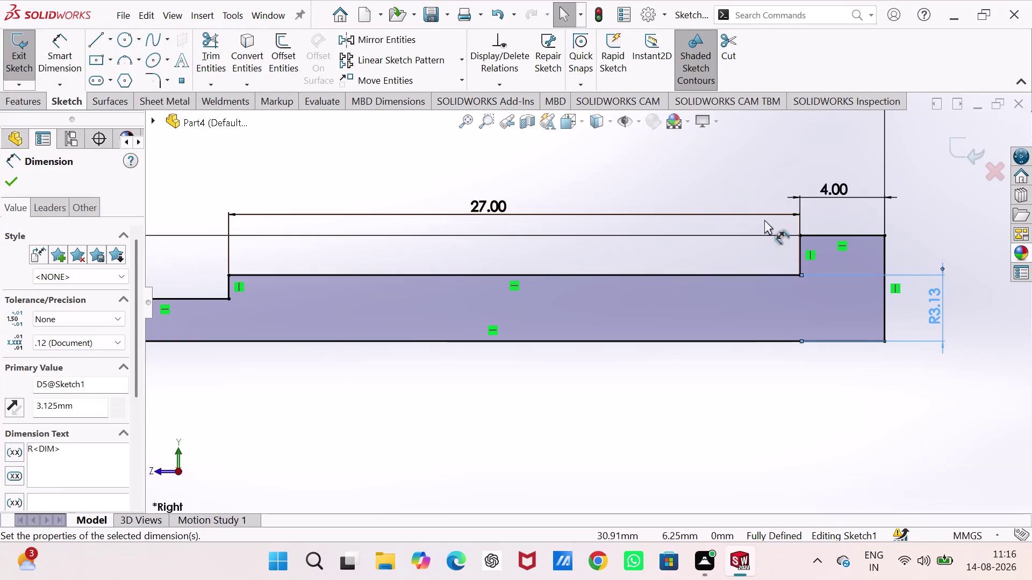
Exit the profile sketch to show the revolved stepped solid.
scroll(up, 3)
click(952, 154)
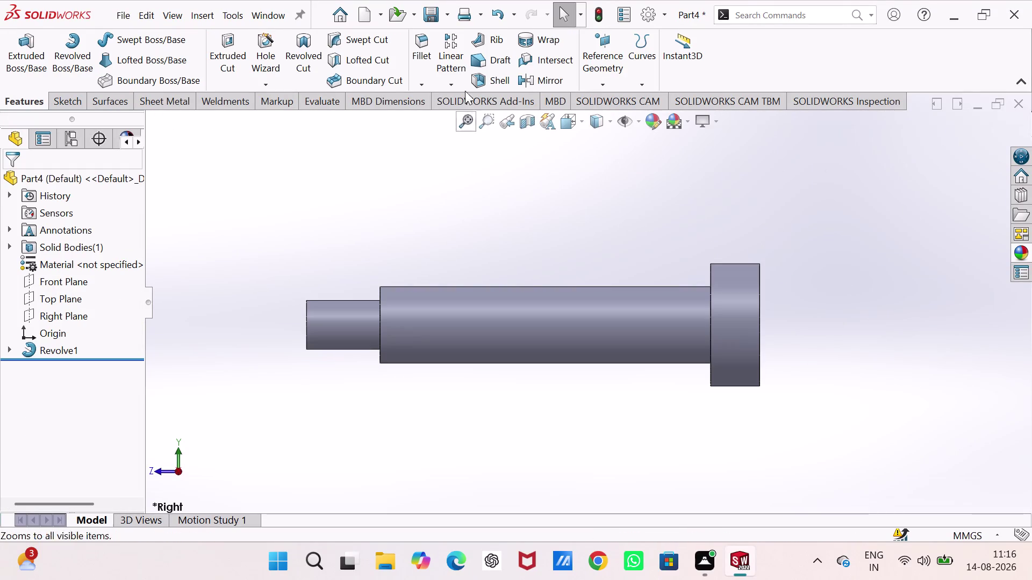
click(600, 16)
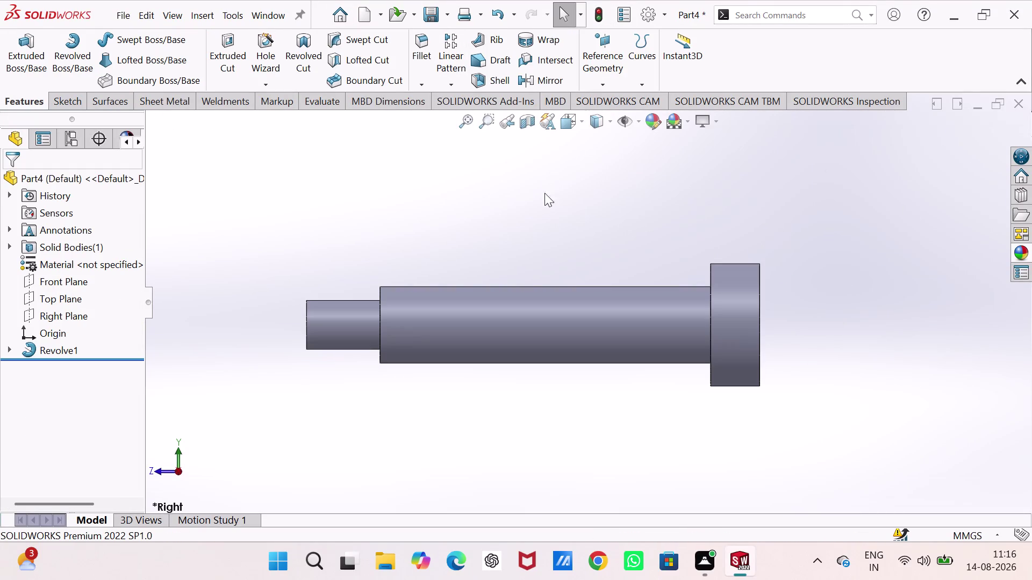
Reopen the Revolve1 sketch, zoom to fit to check its dimensions, then exit again.
click(66, 346)
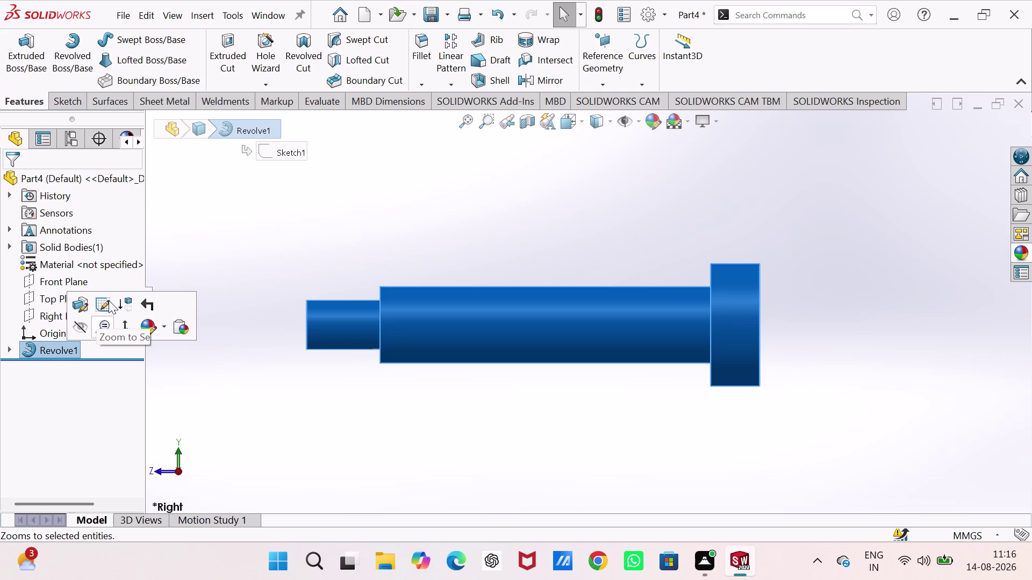
click(104, 306)
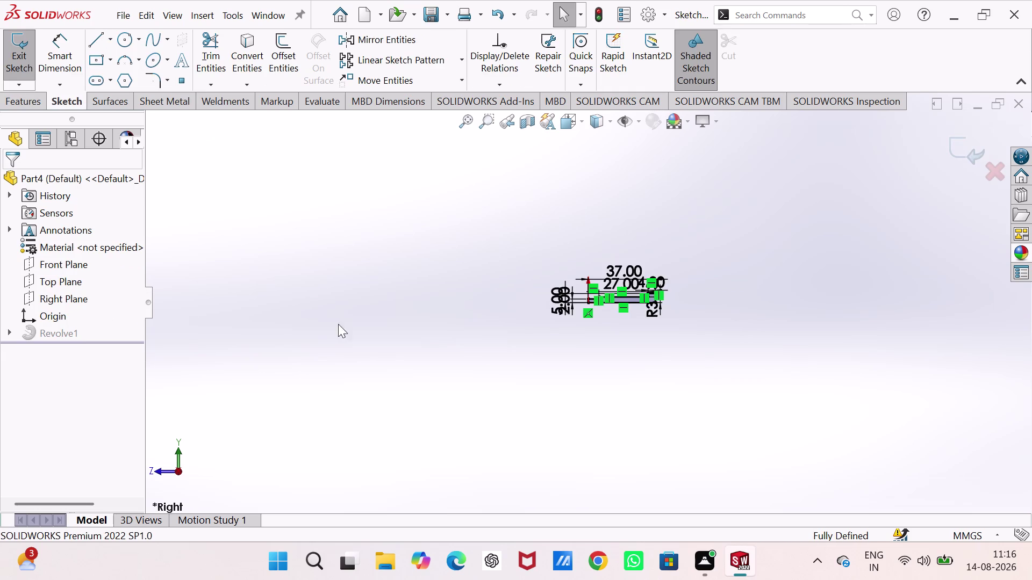
scroll(down, 3)
scroll(down, 3)
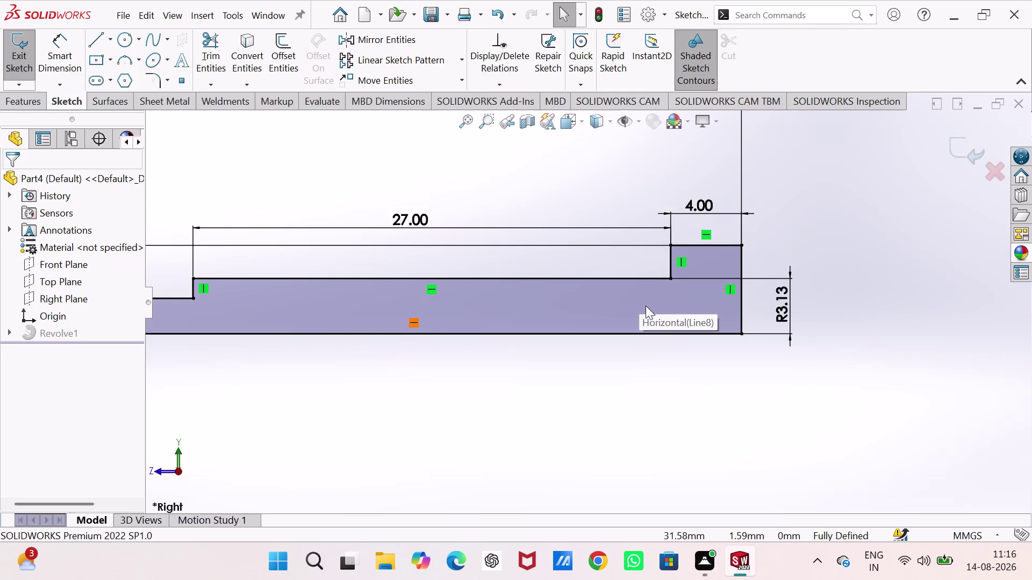
scroll(up, 3)
click(947, 145)
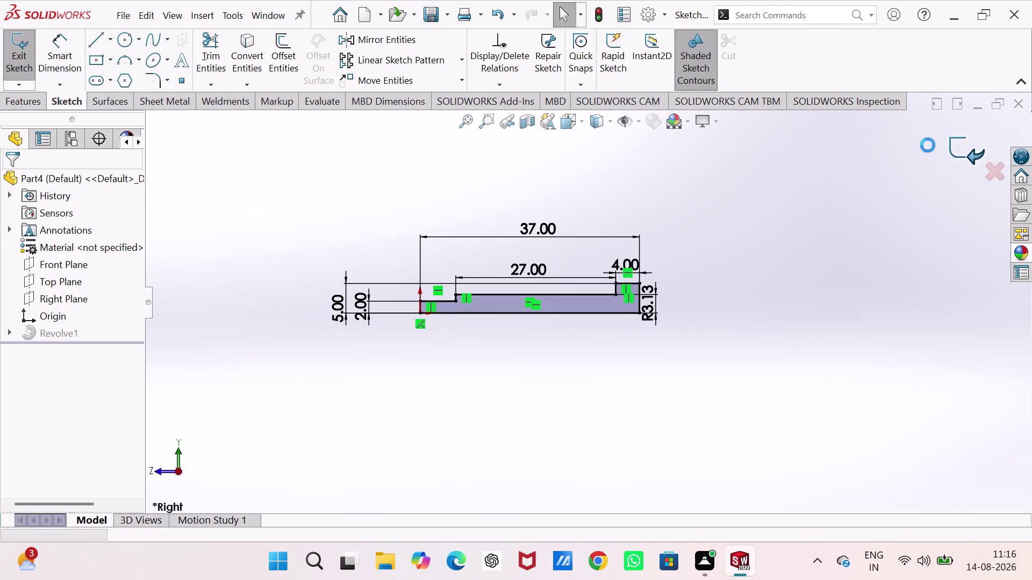
click(599, 16)
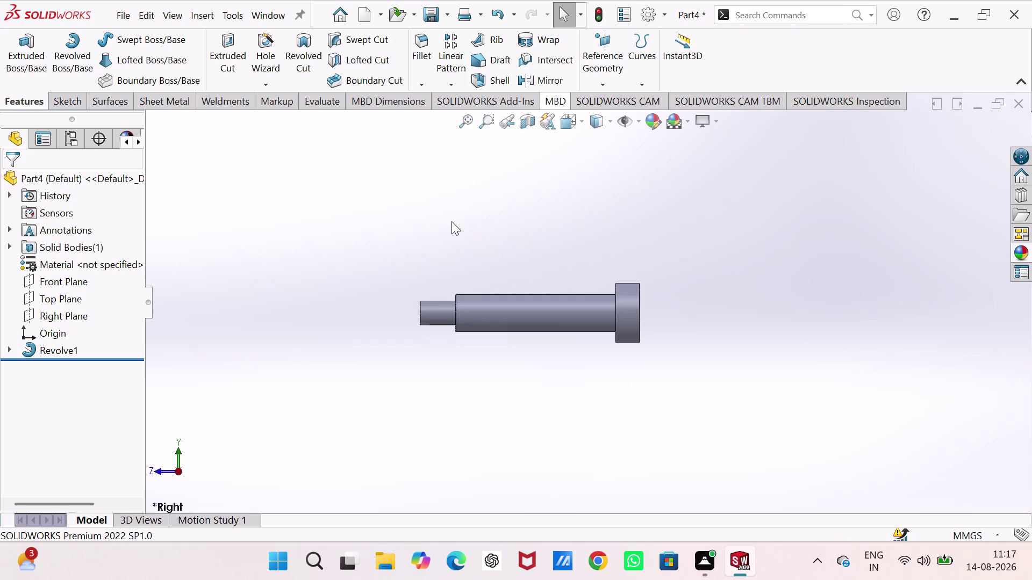
click(452, 222)
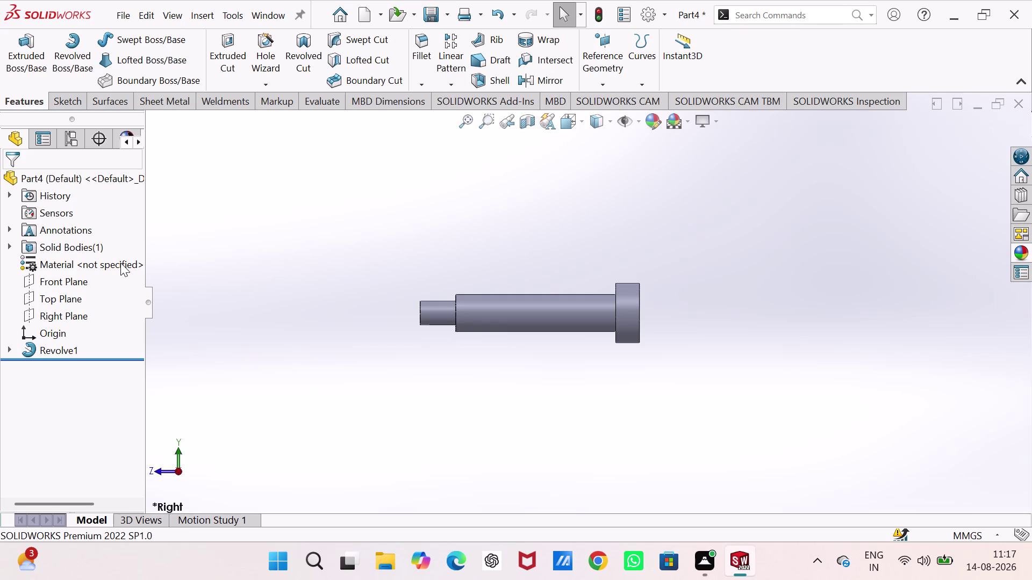
Select the part's Material entry in the FeatureManager tree.
click(121, 263)
double_click(120, 261)
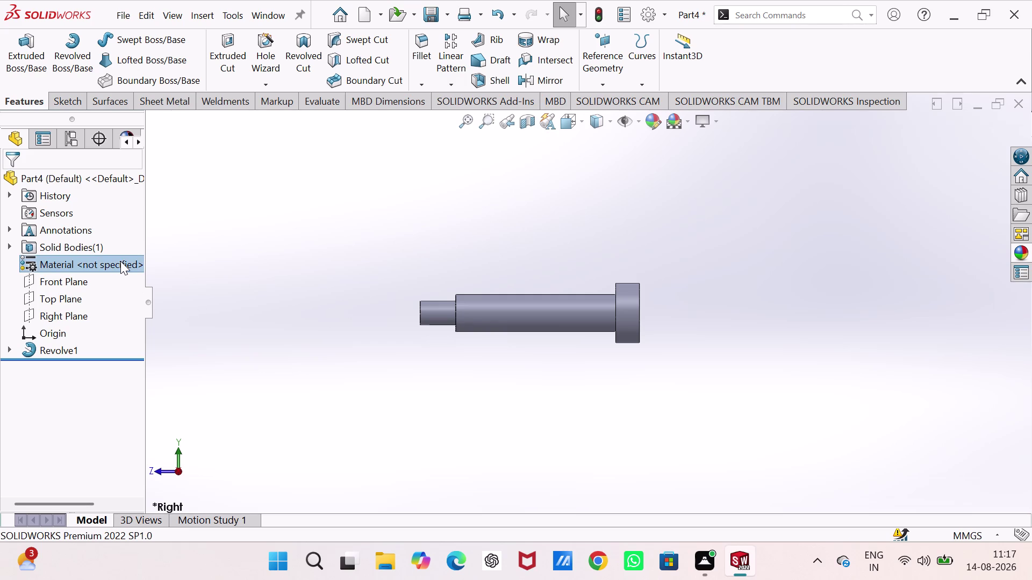
triple_click(120, 261)
triple_click(29, 257)
triple_click(116, 254)
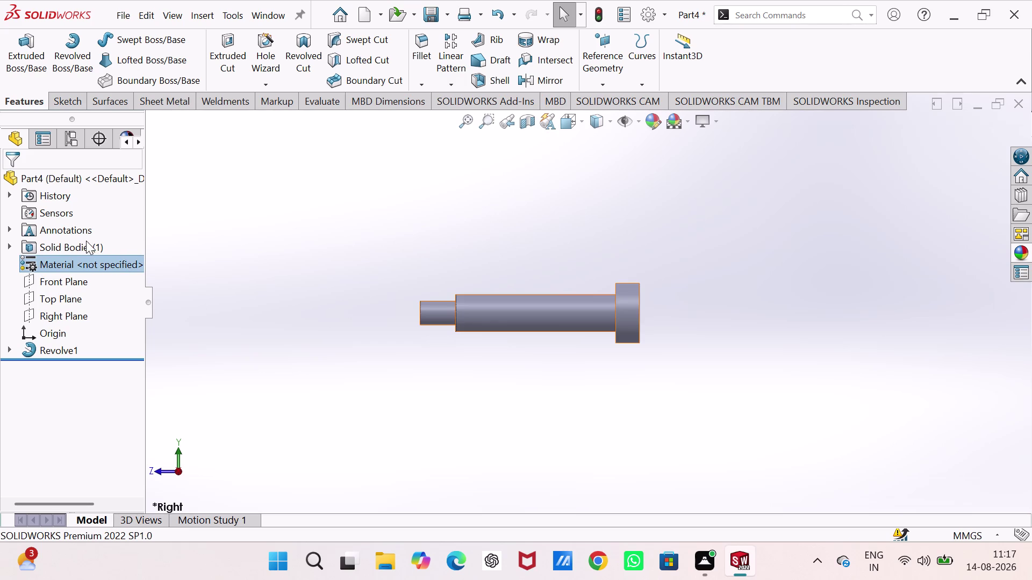
triple_click(106, 267)
click(106, 266)
triple_click(106, 266)
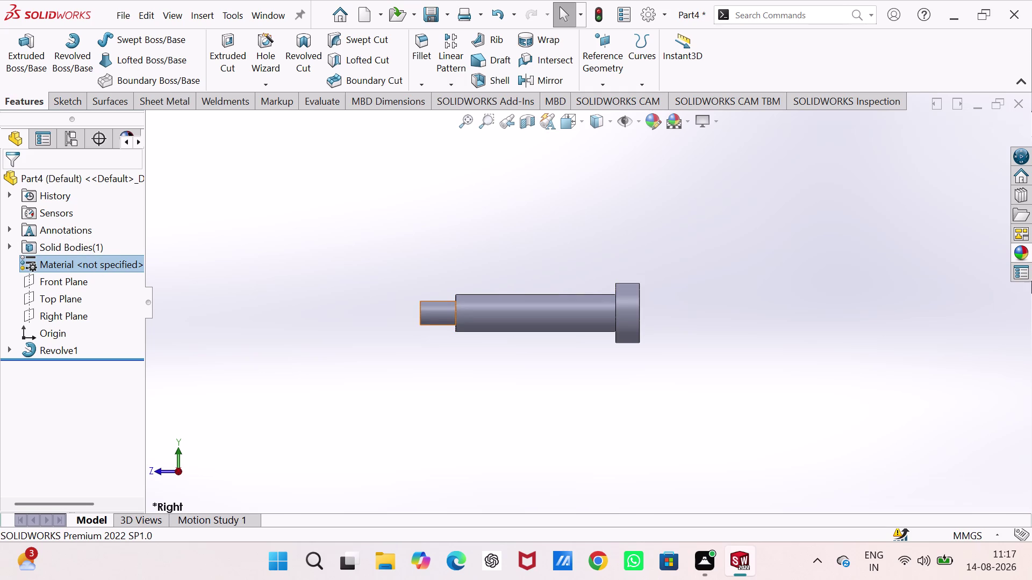
Briefly show and hide the Appearances library, then right-click Material for its options.
click(1022, 253)
click(207, 303)
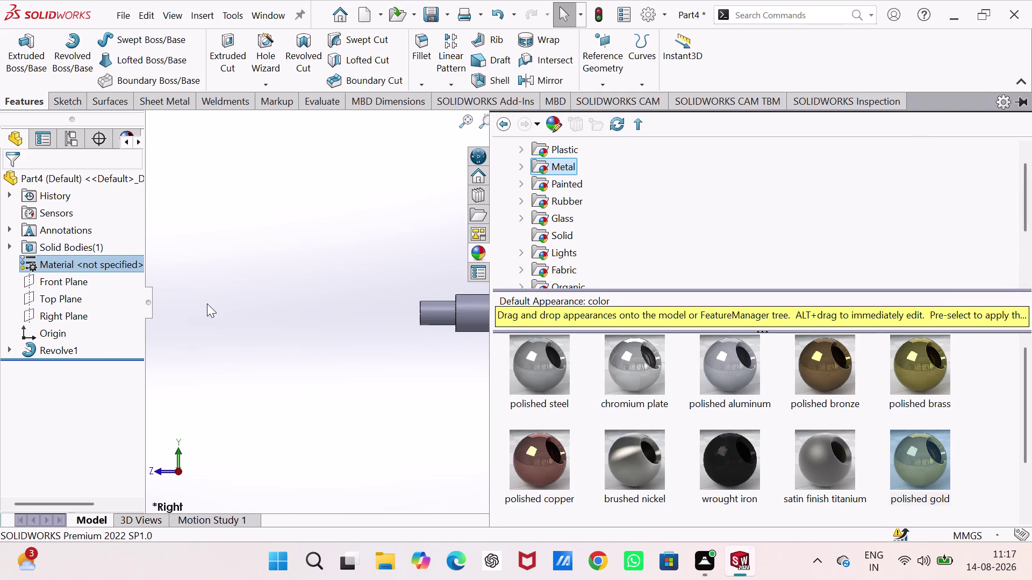
triple_click(69, 263)
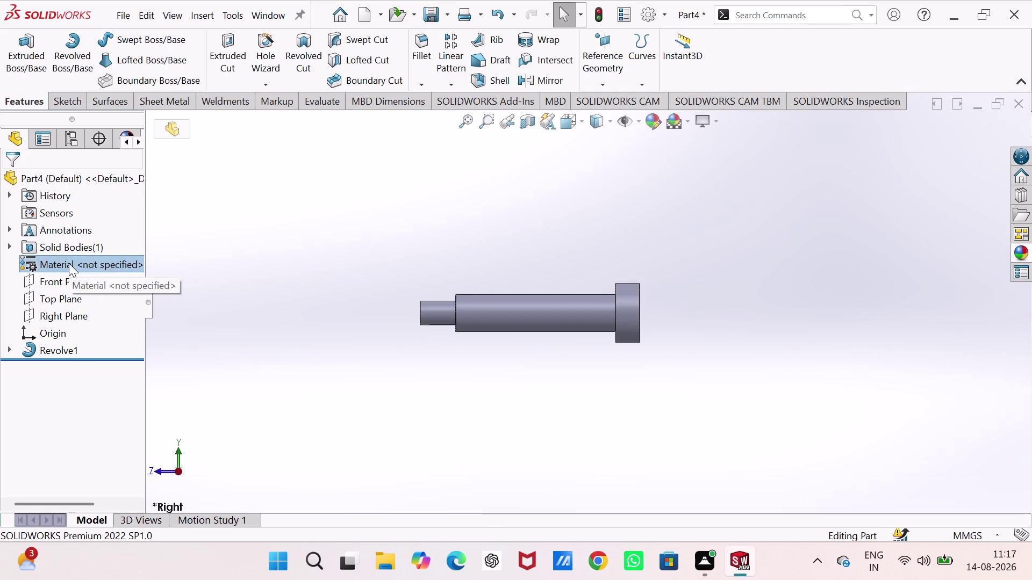
right_click(69, 263)
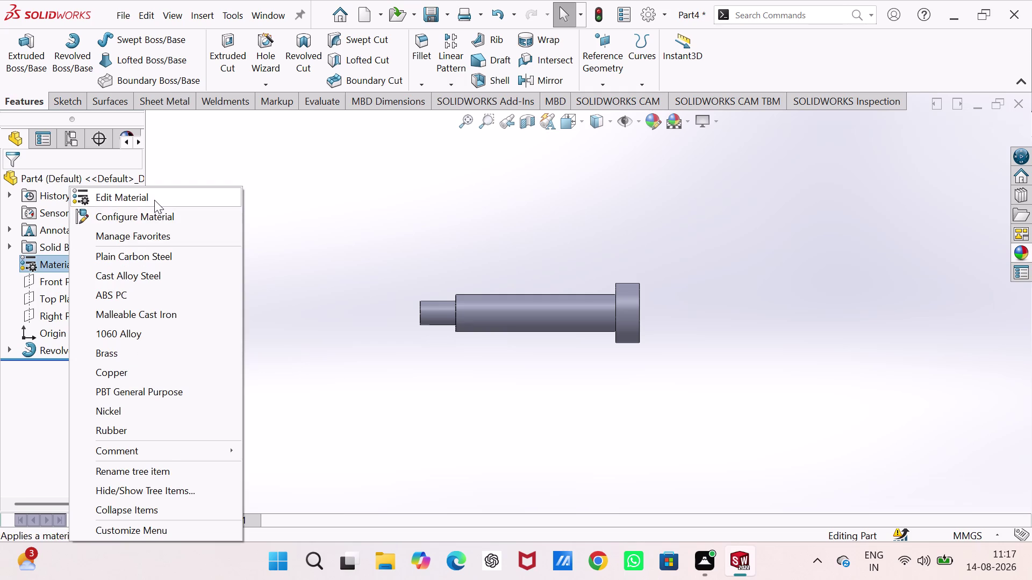
Apply AISI 1015 Steel, Cold Drawn (SS) from the Steel list in the material editor.
click(154, 200)
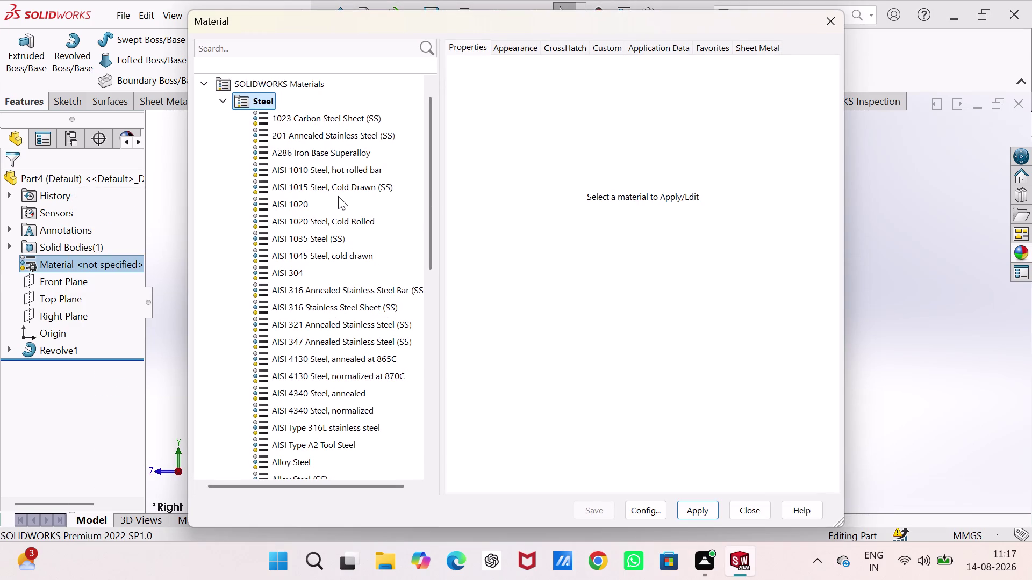
click(339, 185)
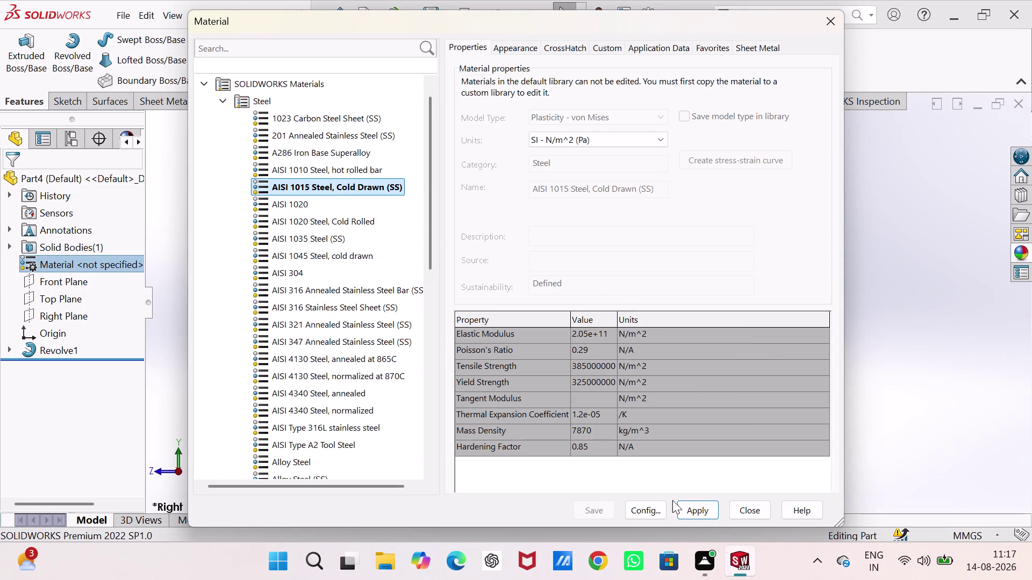
click(687, 503)
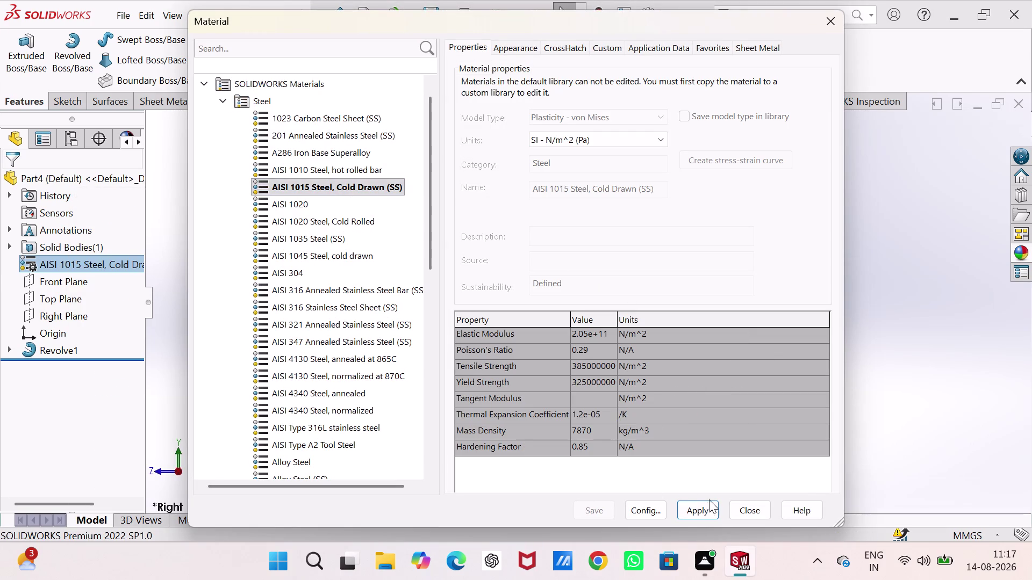
click(705, 513)
click(748, 511)
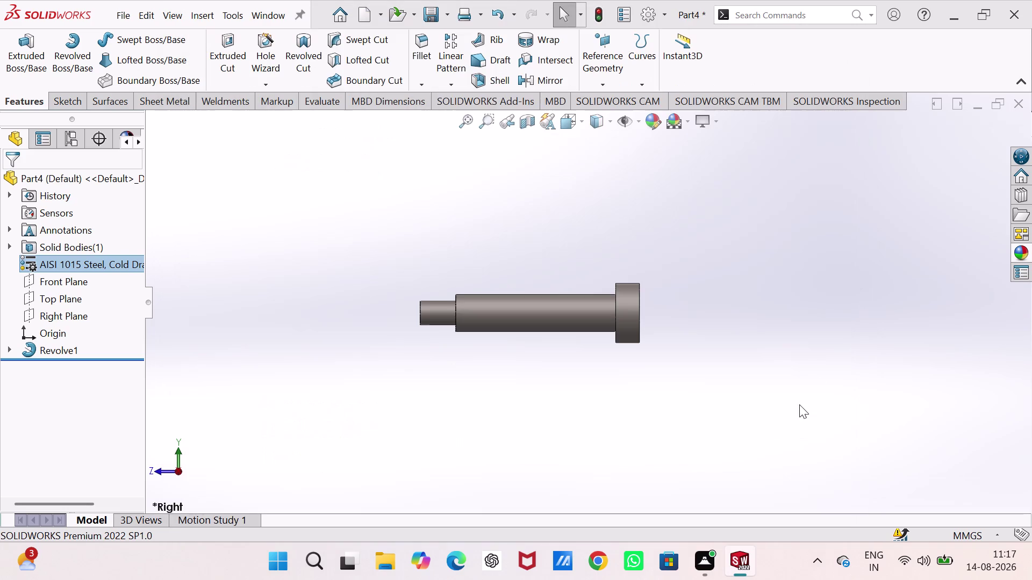
Orbit to an angled view, save the part as 'screw', and start a new blank part.
click(814, 346)
middle_drag(523, 346, 446, 337)
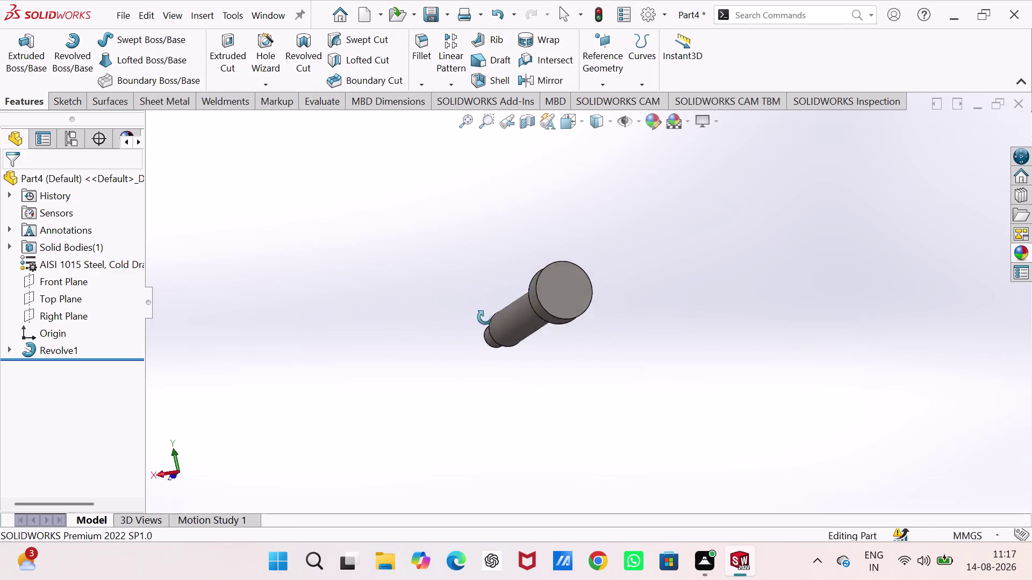
middle_drag(445, 336, 577, 299)
key(ctrl+s)
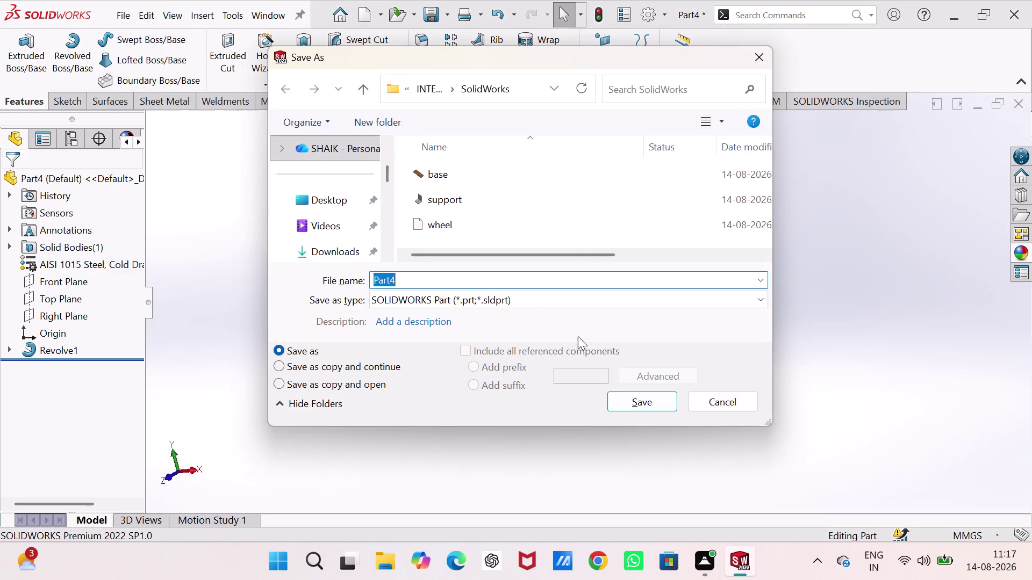
text(scr)
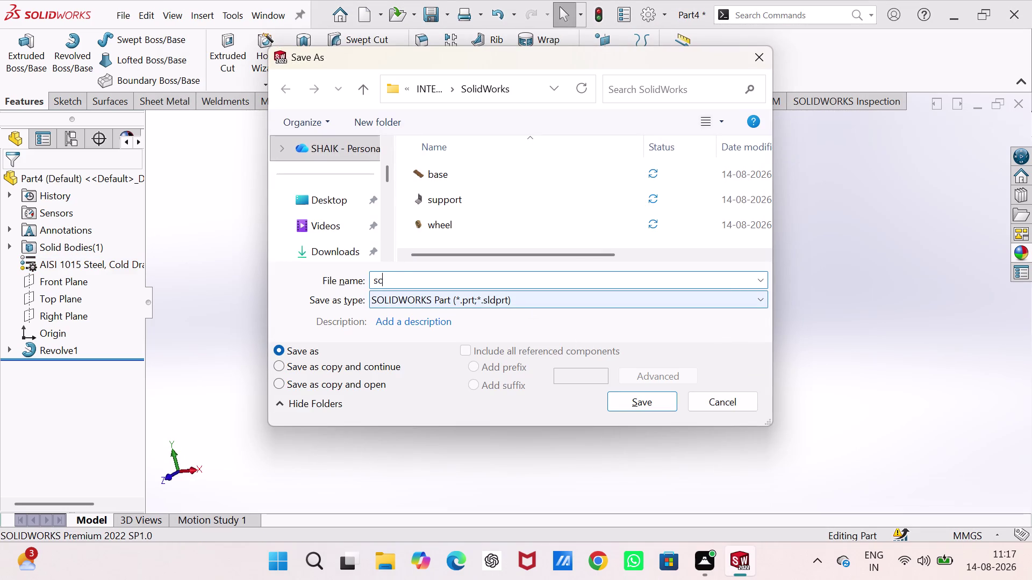
text(ew)
key(Return)
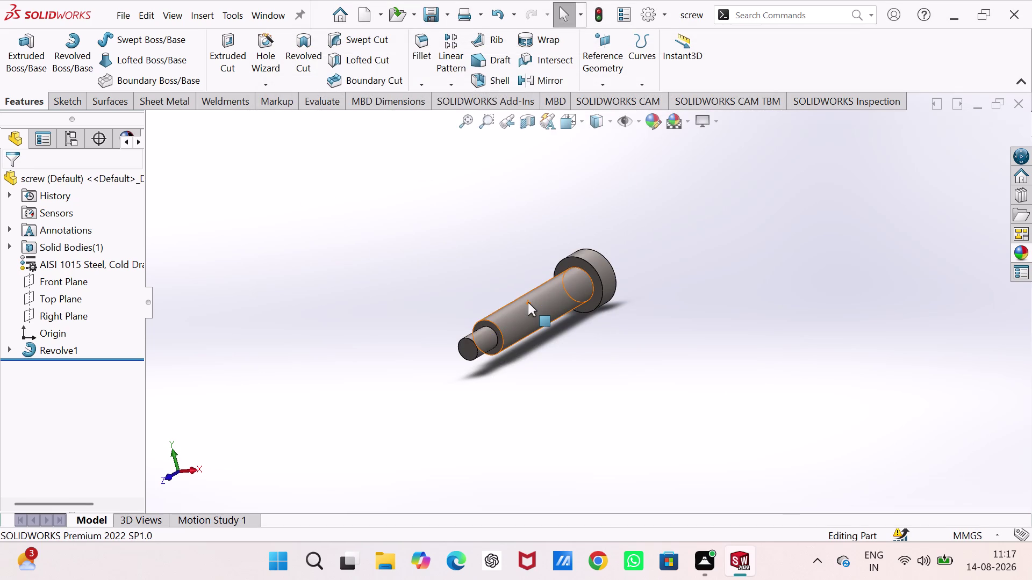
key(ctrl+n)
key(Return)
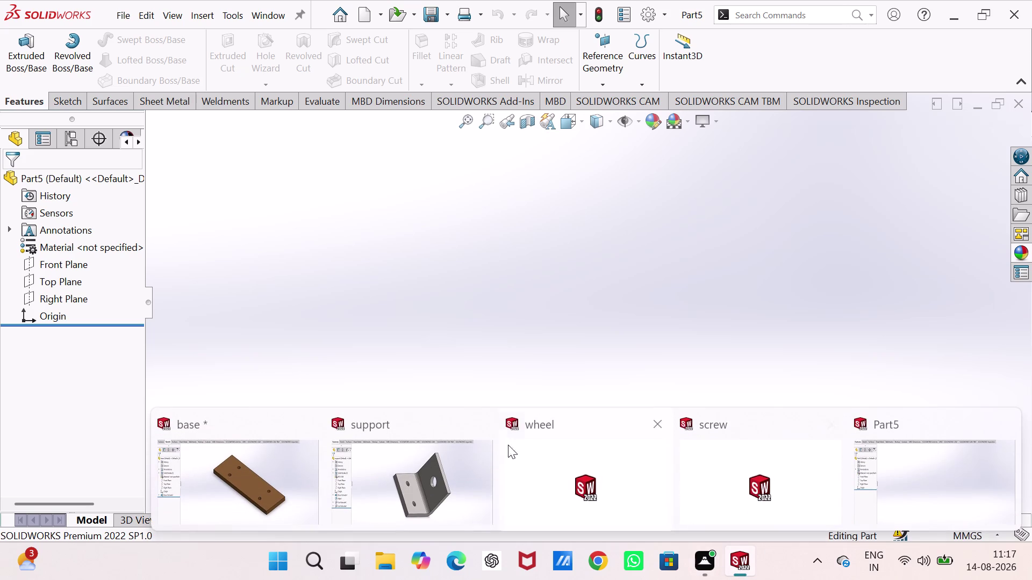
Close the base (answering its save prompt), support, wheel and screw windows from the taskbar.
click(317, 423)
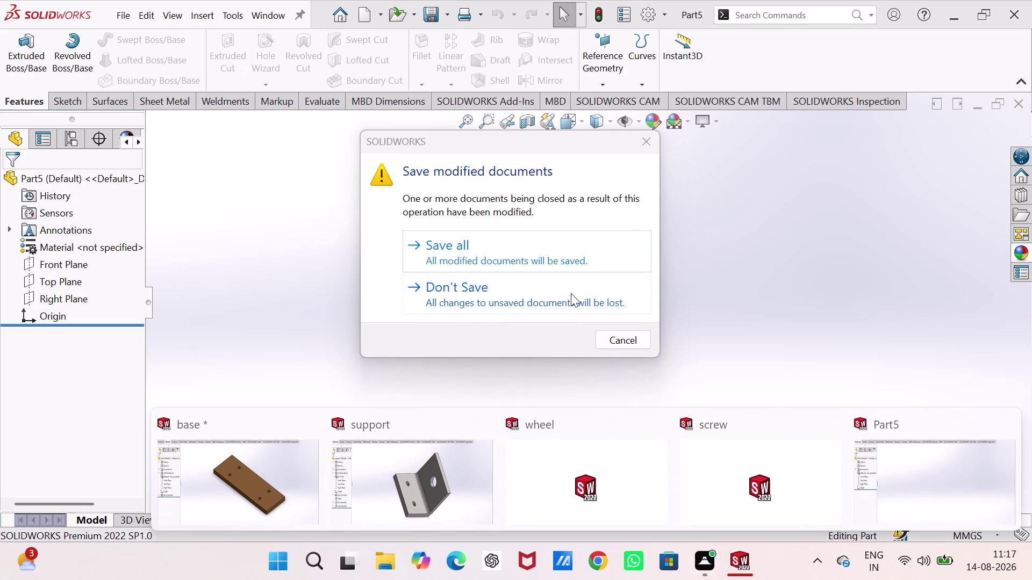
click(571, 294)
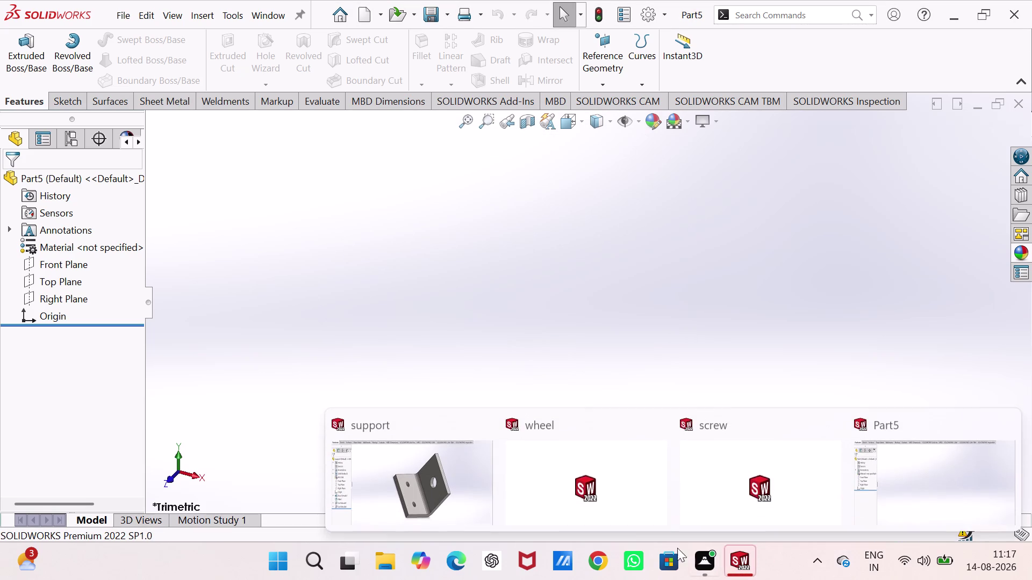
click(489, 422)
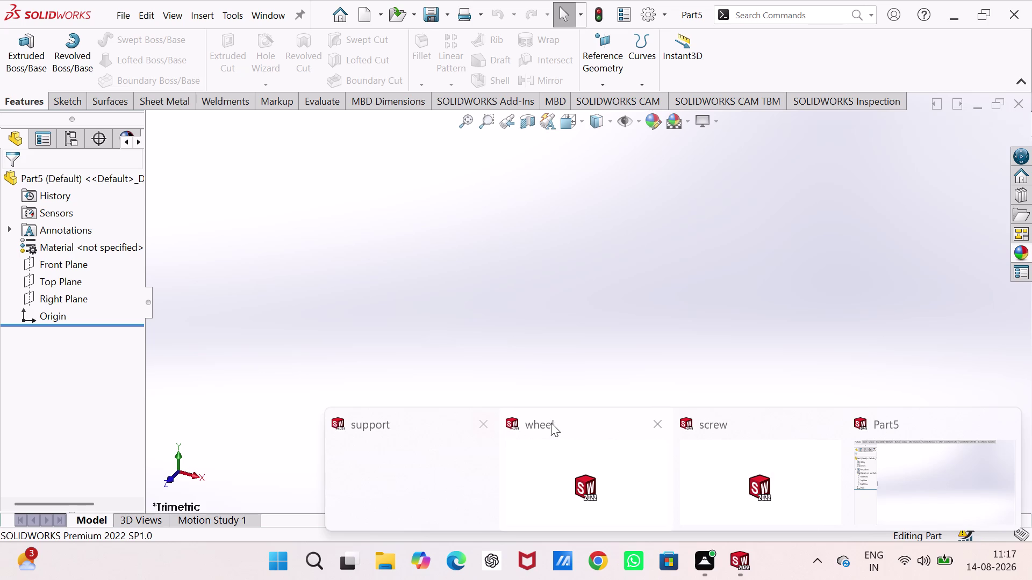
click(481, 424)
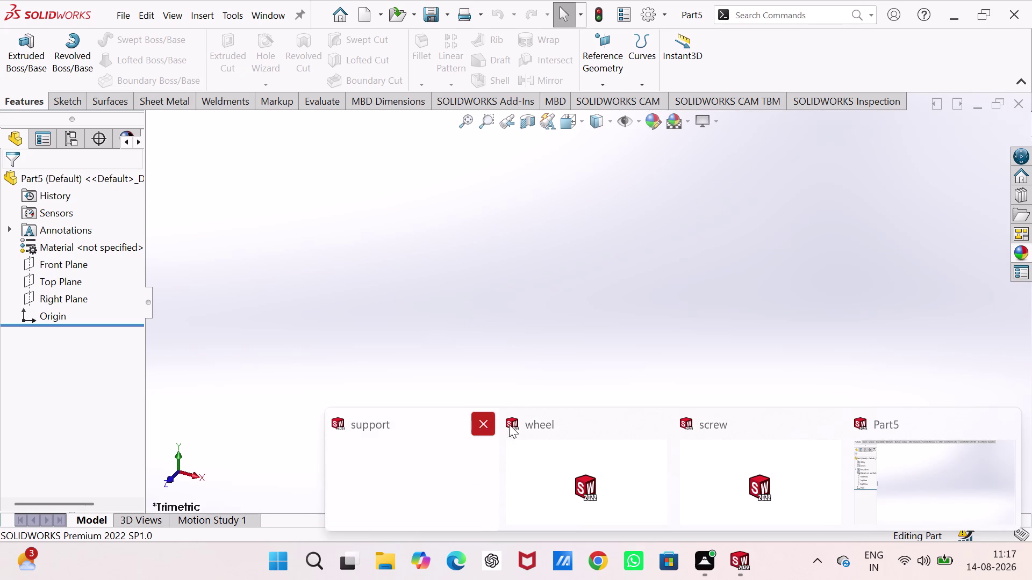
click(661, 420)
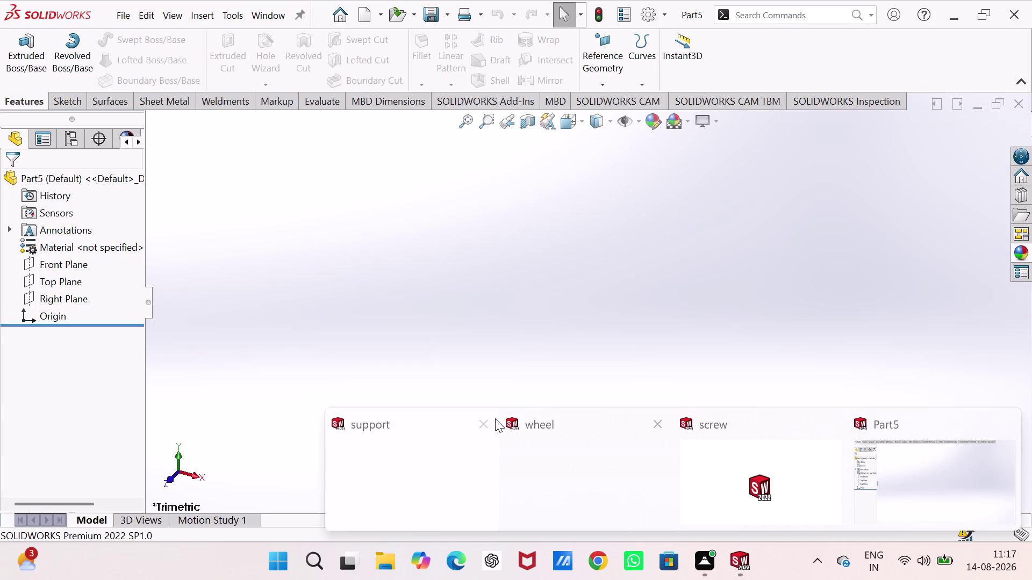
click(482, 423)
click(654, 423)
click(825, 427)
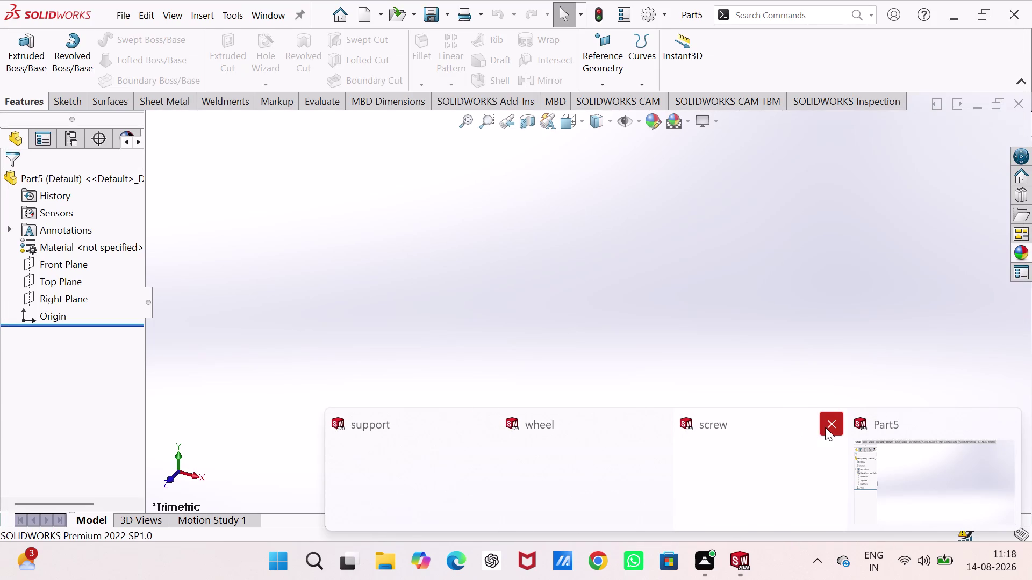
click(763, 340)
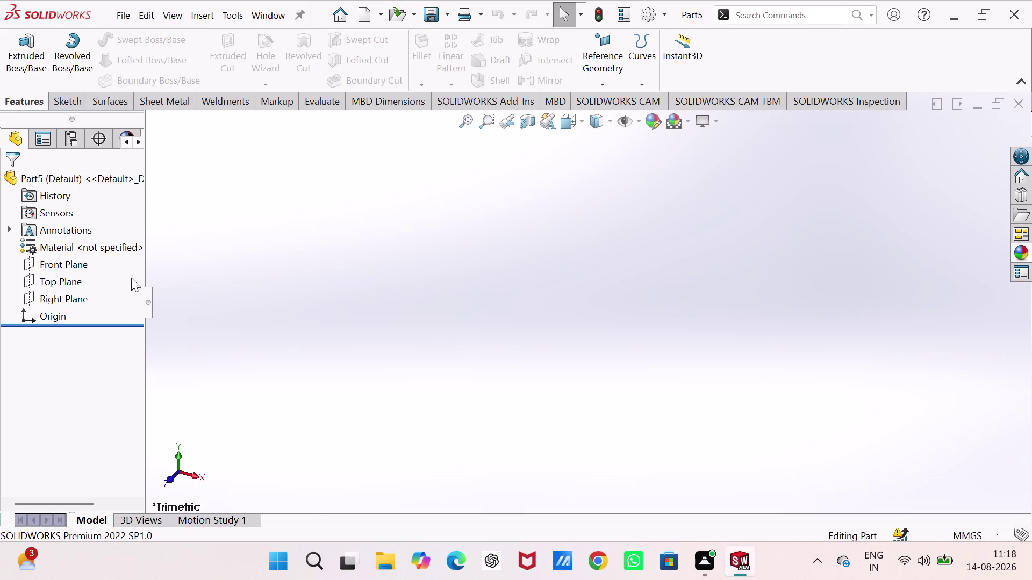